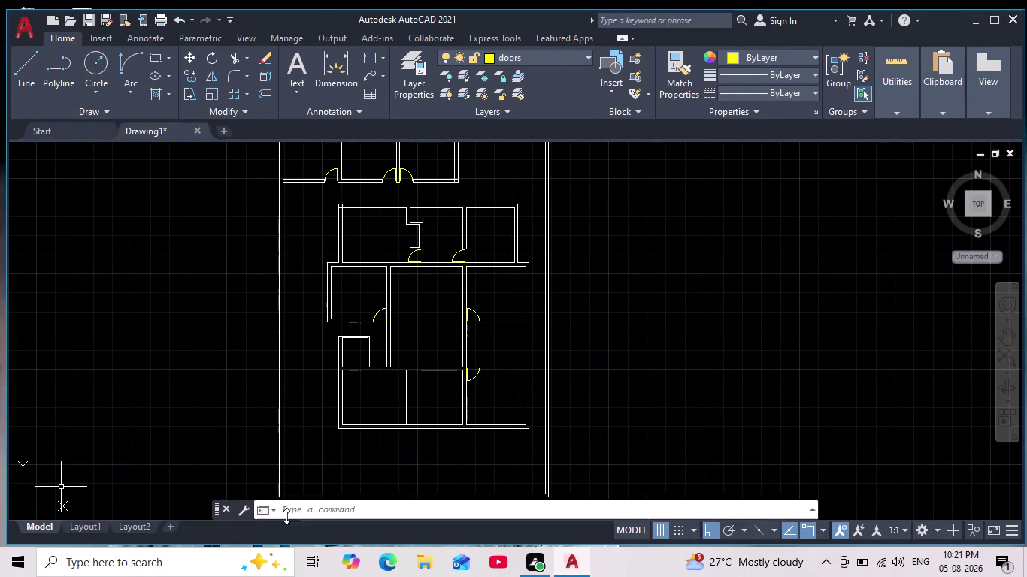
Pan and zoom around the floor plan to review its lower rooms.
scroll(down, 3)
scroll(up, 3)
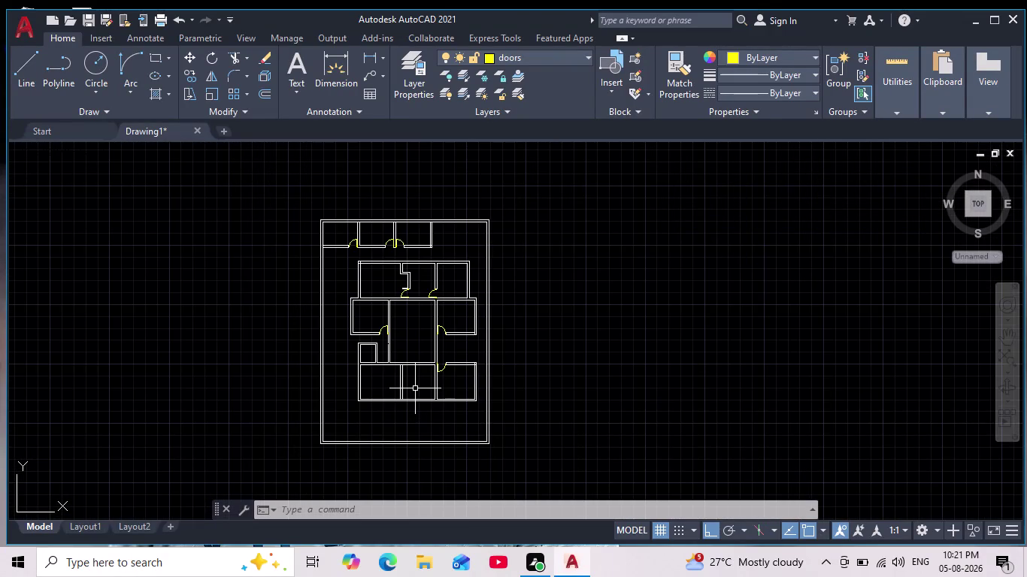
middle_drag(415, 389, 420, 405)
scroll(up, 3)
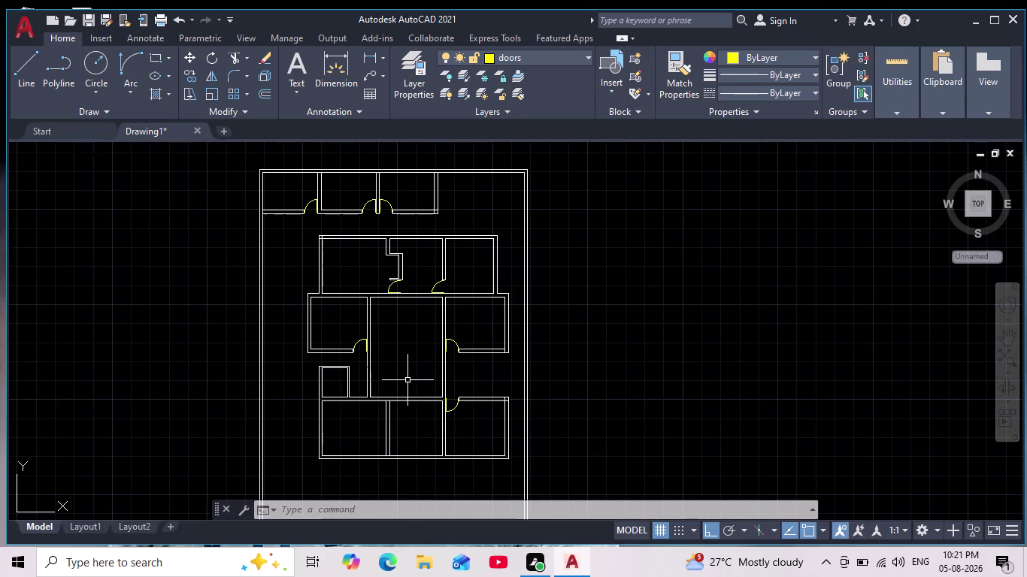
middle_drag(421, 375, 423, 325)
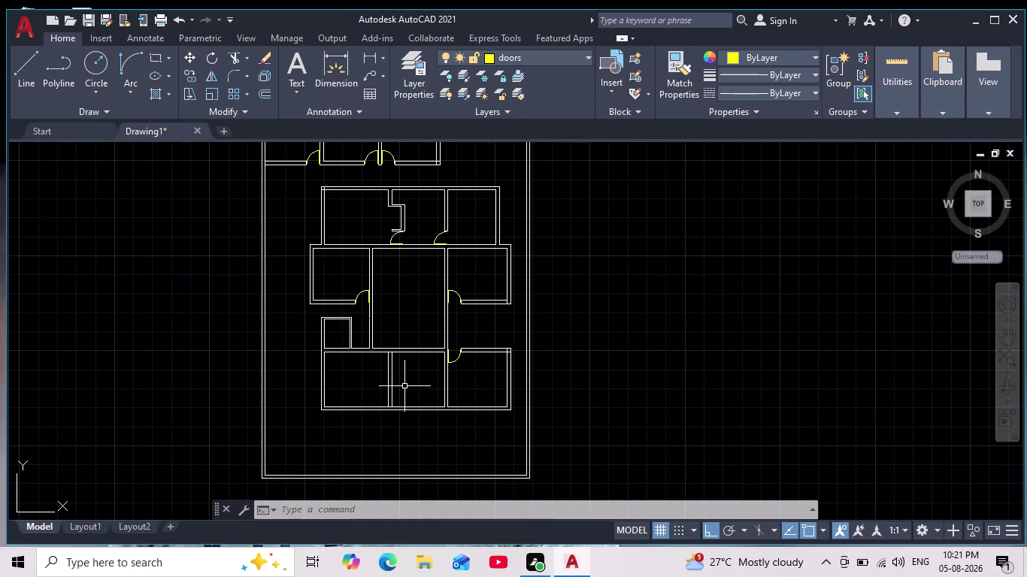
scroll(up, 3)
scroll(down, 3)
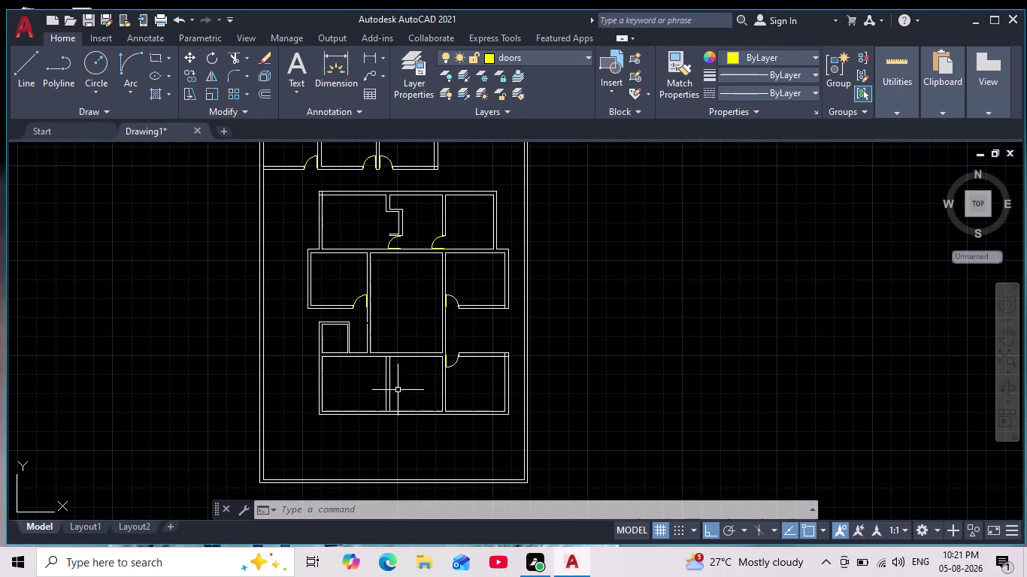
scroll(down, 3)
scroll(up, 3)
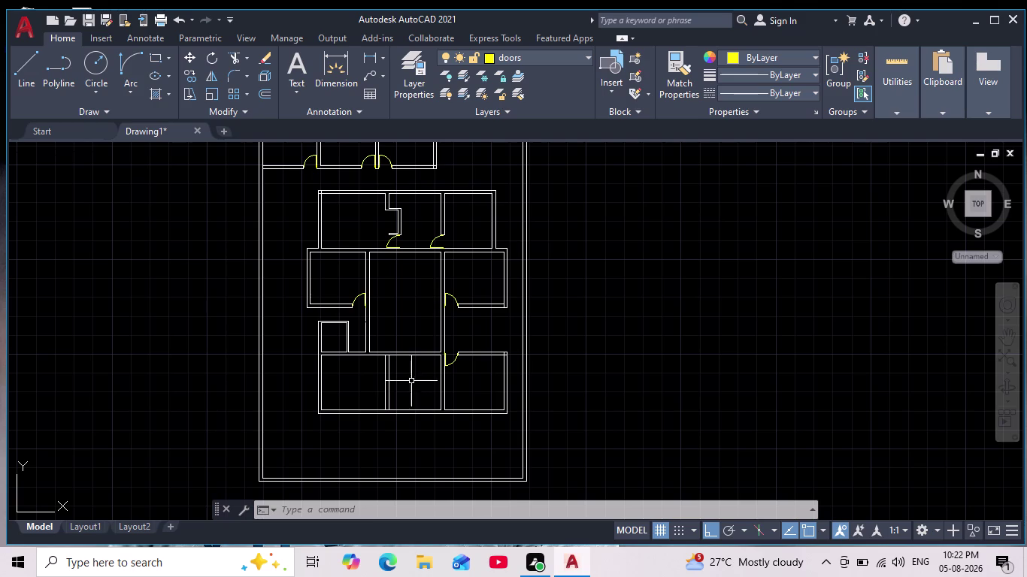
scroll(down, 3)
scroll(up, 3)
scroll(up, 3)
middle_drag(514, 338, 557, 333)
scroll(down, 3)
middle_drag(557, 333, 562, 331)
scroll(up, 3)
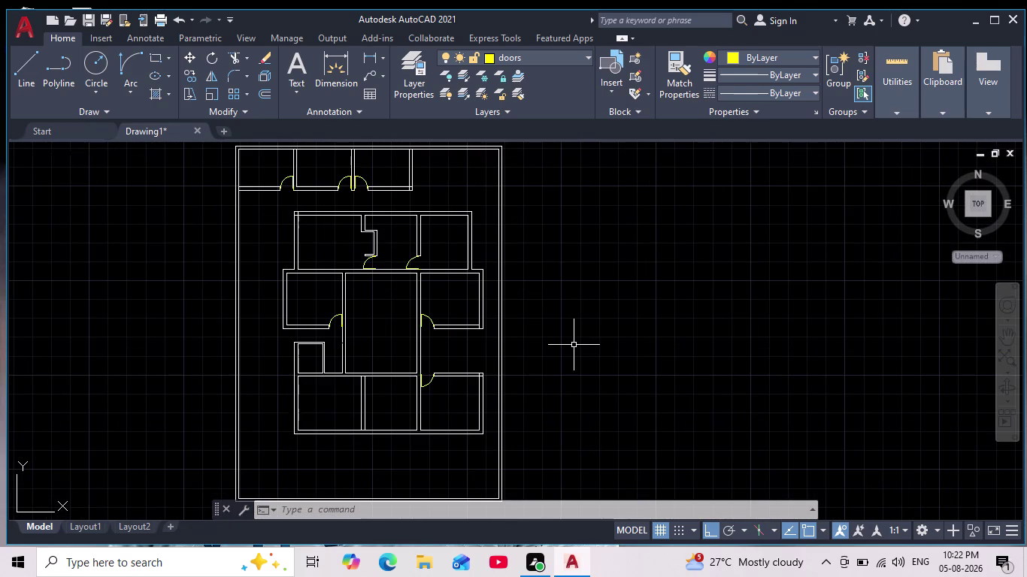
Cancel any active command and centre the whole floor plan in the view.
key(Escape)
key(Escape)
key(Escape)
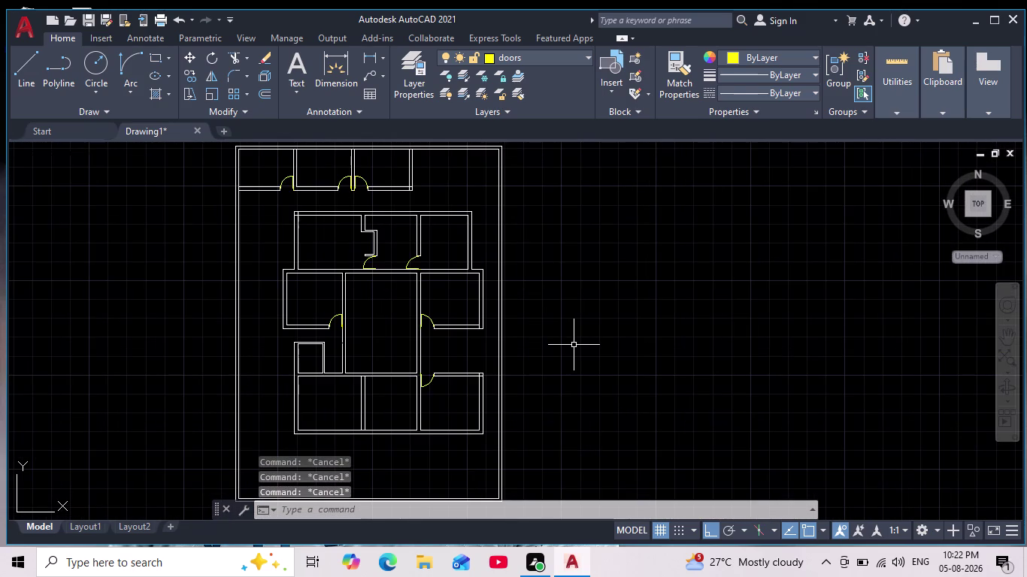
key(Escape)
key(Escape)
key(Escape)
key(Escape)
scroll(down, 3)
scroll(up, 3)
scroll(down, 3)
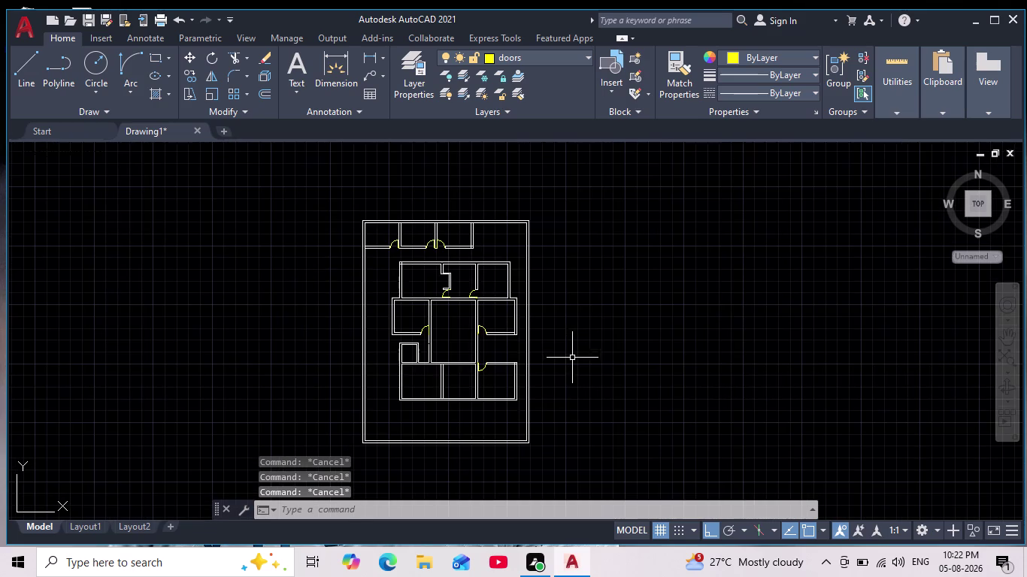
scroll(up, 3)
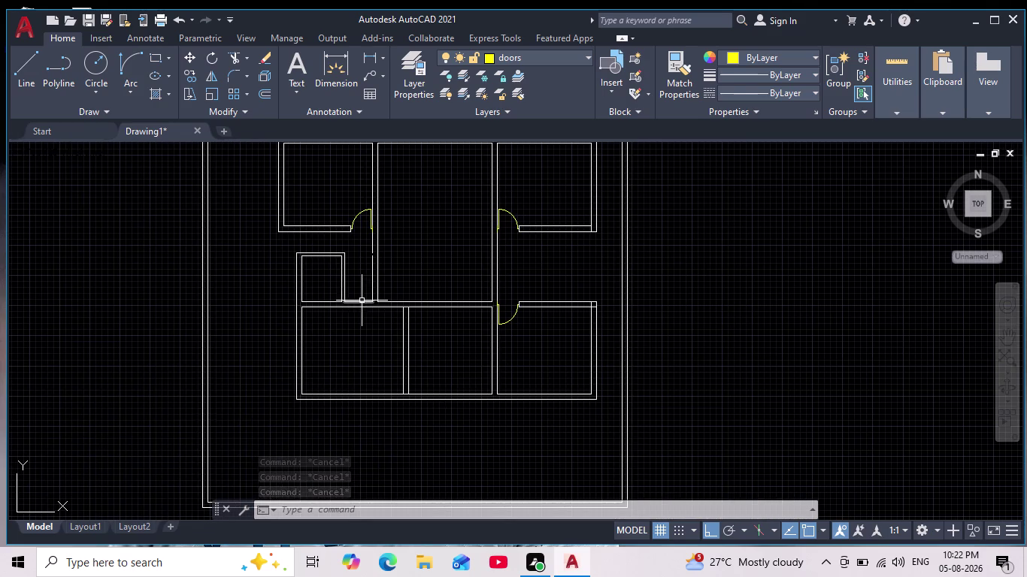
scroll(up, 3)
scroll(down, 3)
middle_drag(349, 334, 349, 335)
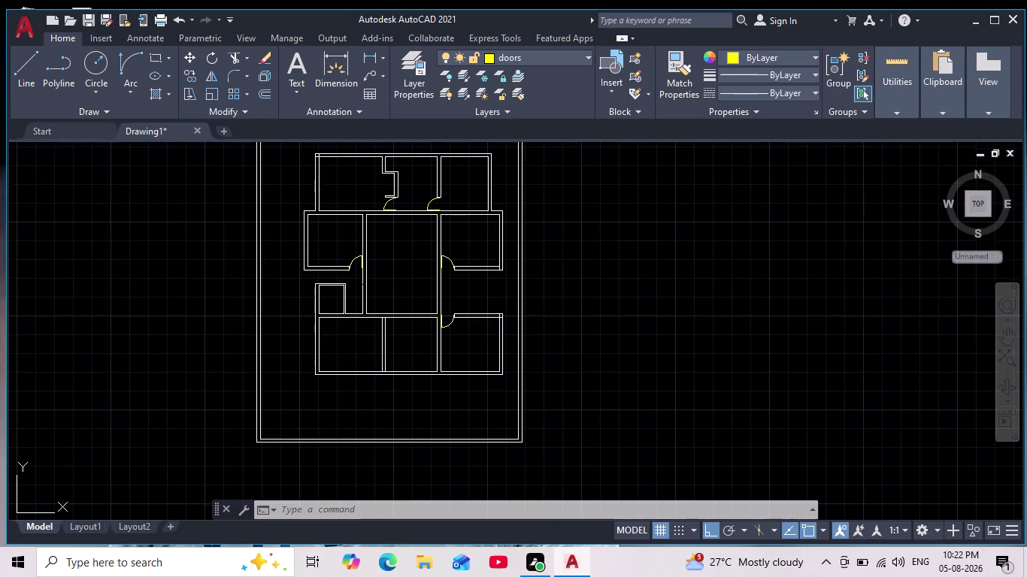
middle_drag(349, 334, 349, 386)
scroll(down, 3)
scroll(up, 3)
middle_drag(352, 388, 361, 376)
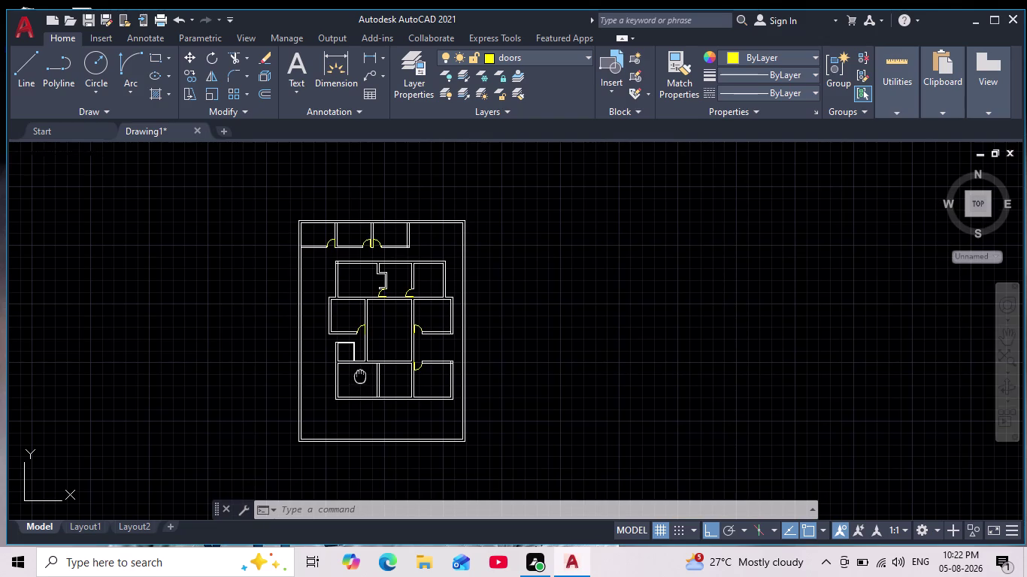
scroll(up, 3)
scroll(down, 3)
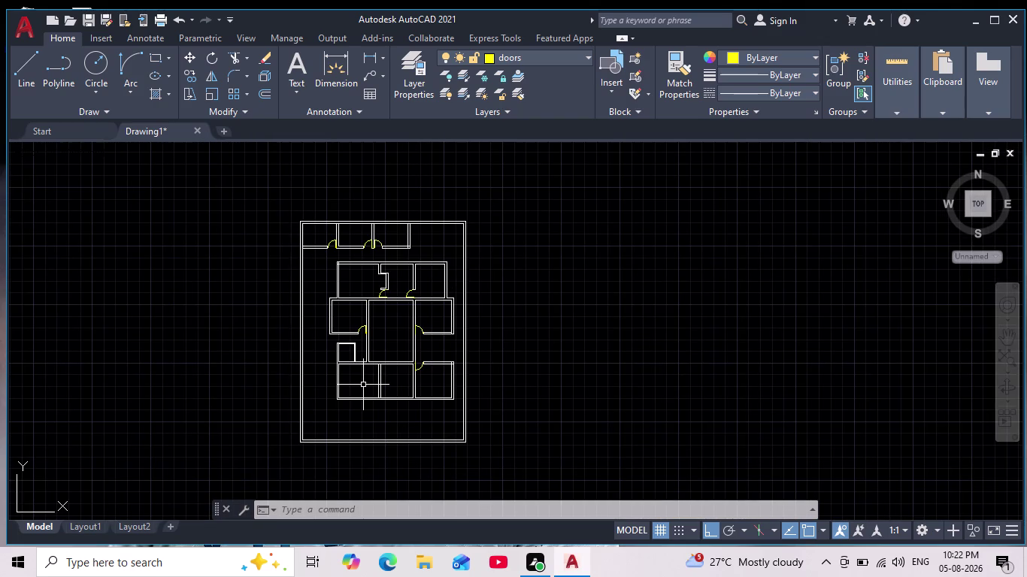
scroll(up, 3)
scroll(up, 3)
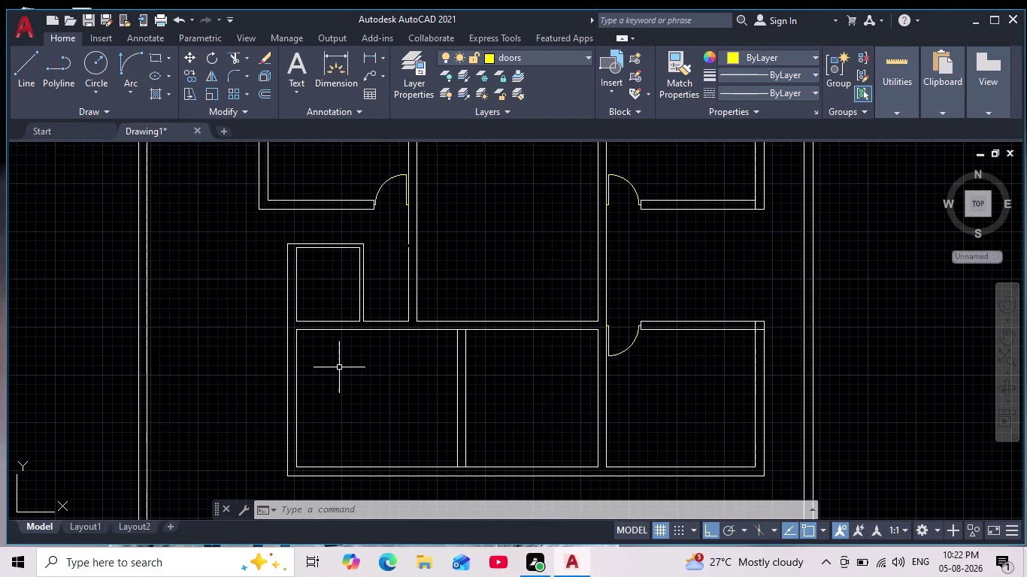
scroll(up, 3)
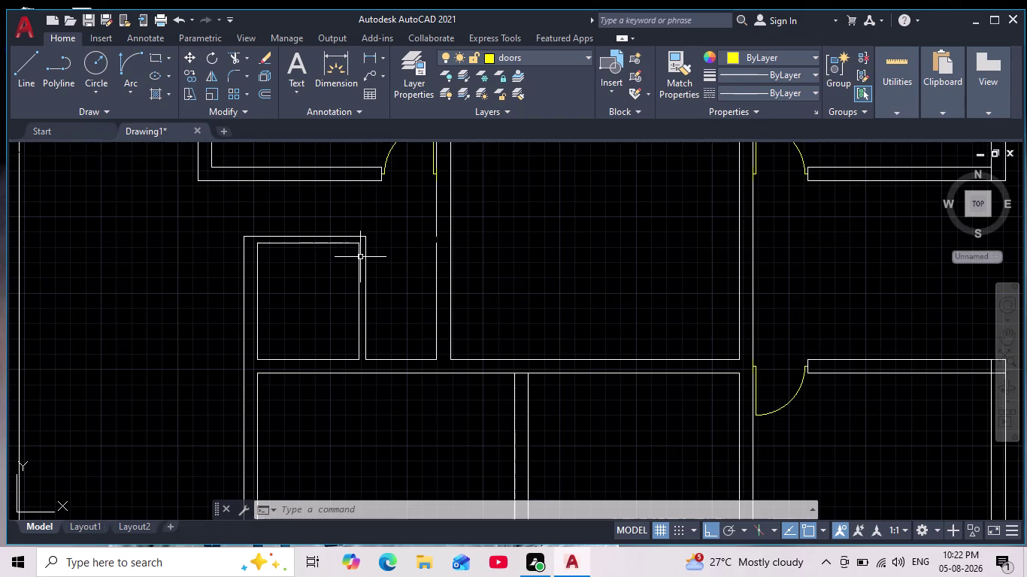
scroll(down, 3)
middle_drag(376, 345, 369, 383)
scroll(down, 3)
scroll(up, 3)
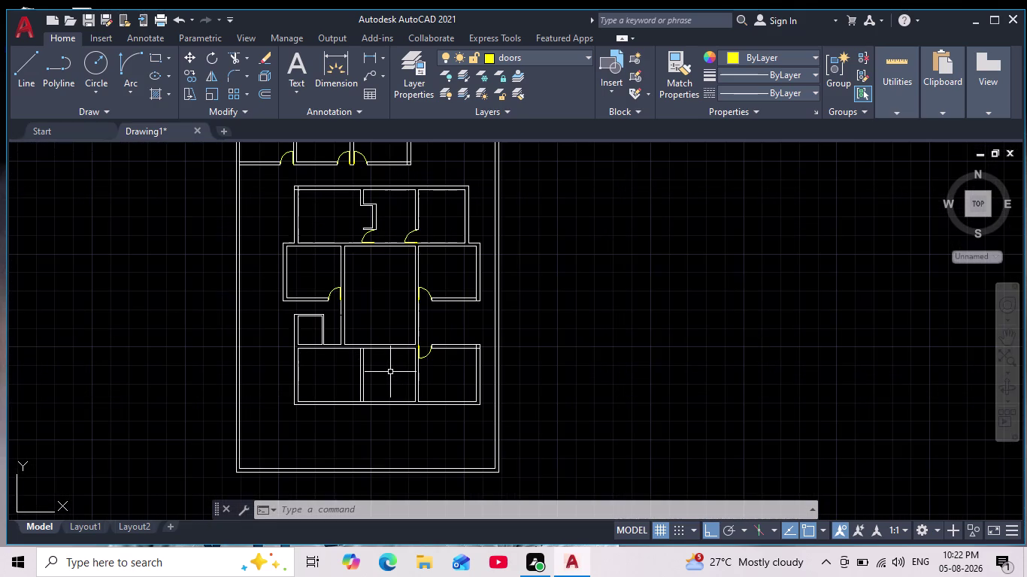
scroll(down, 3)
middle_drag(392, 375, 395, 388)
scroll(up, 3)
scroll(down, 3)
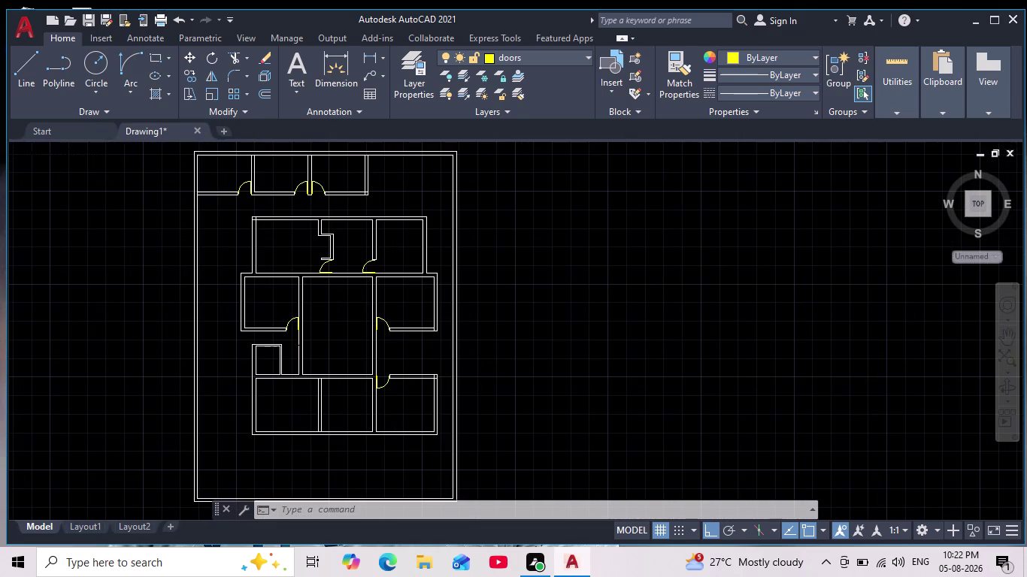
Save the drawing in Documents as 'Residence new.dwg', then save it again.
key(ctrl+s)
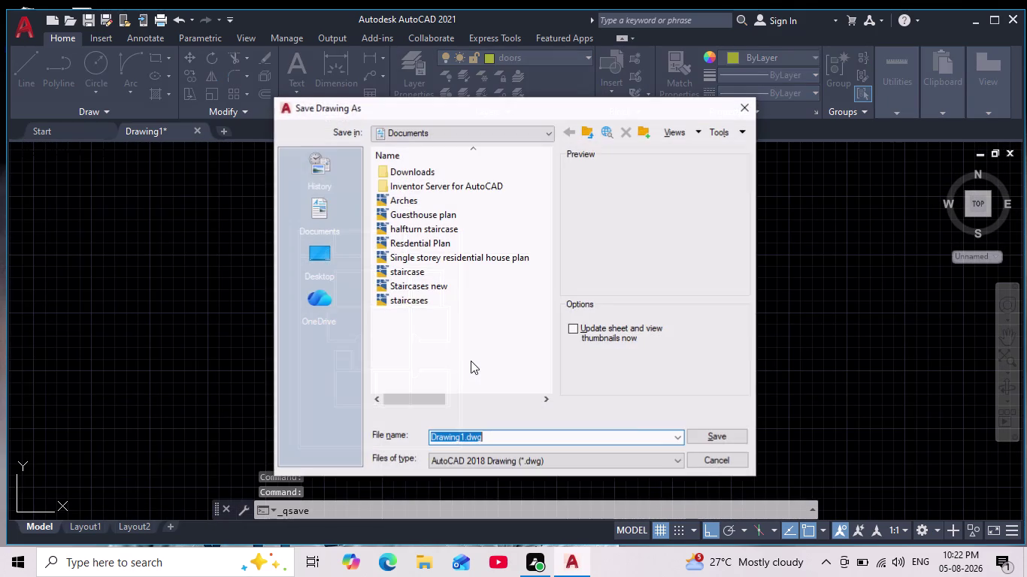
click(493, 436)
key(BackSpace)
key(BackSpace)
key(BackSpace)
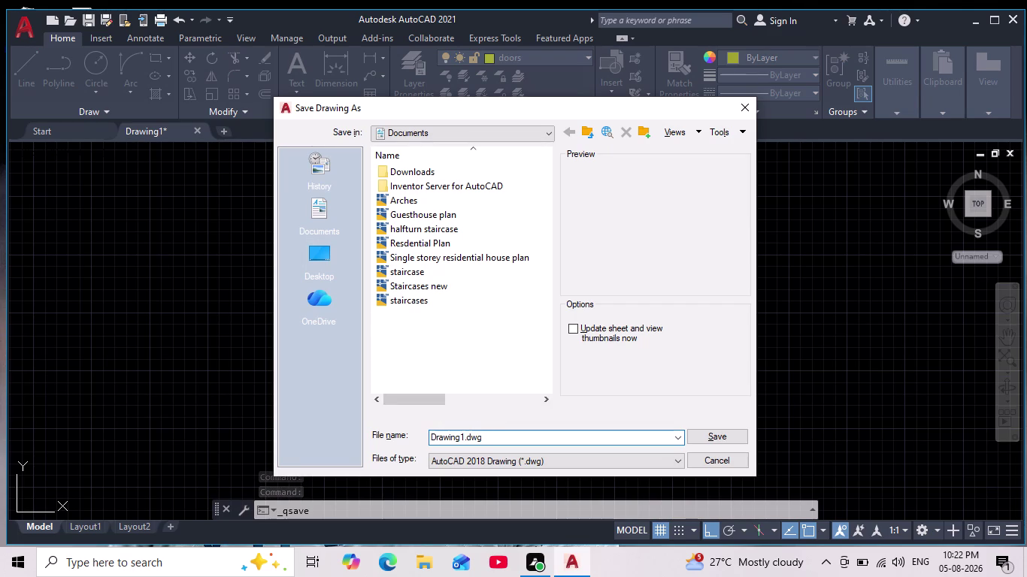
text(re)
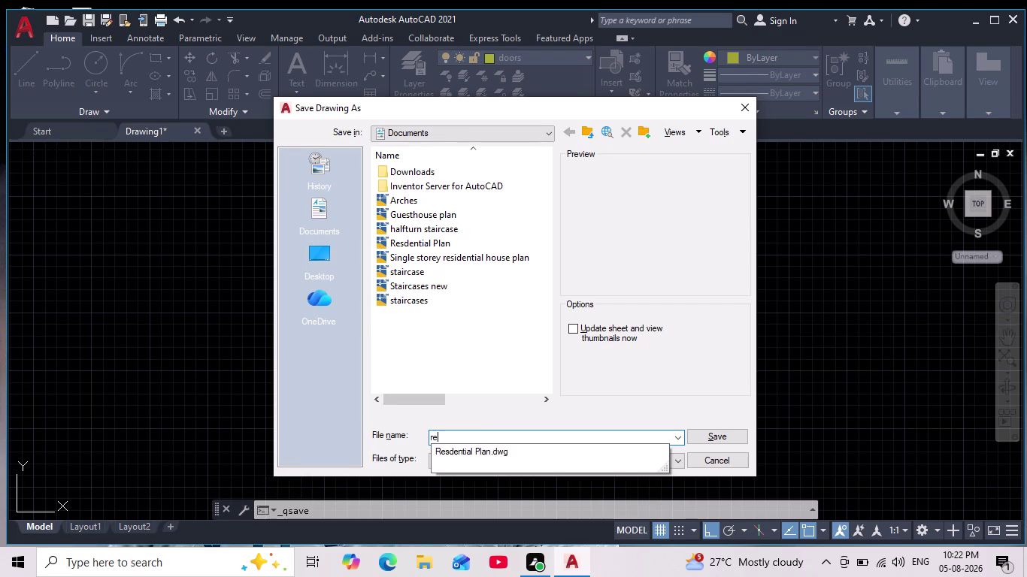
text(side)
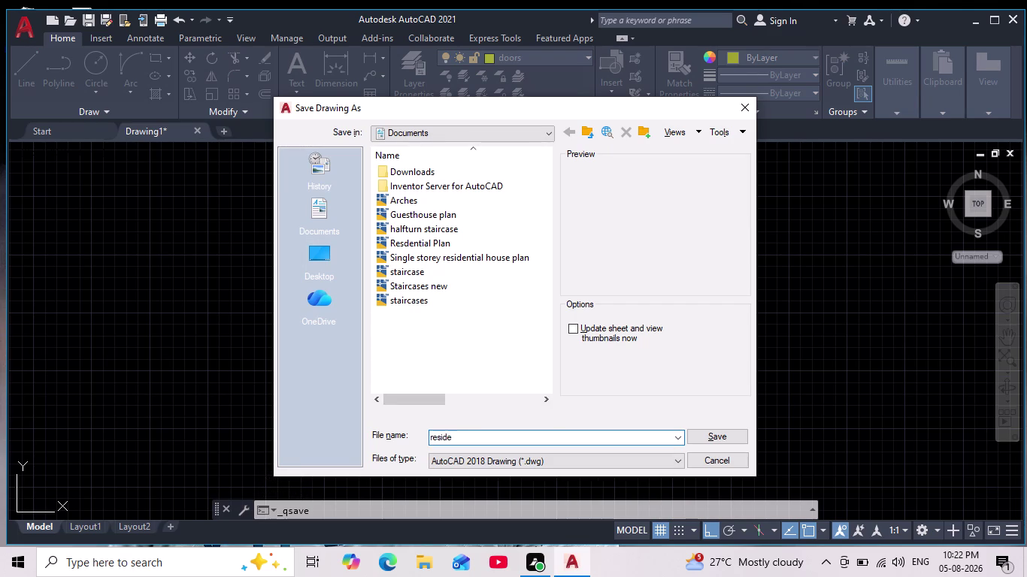
text(nce)
click(433, 435)
key(BackSpace)
key(shift+r)
click(472, 437)
key(space)
text(n)
text(ew)
click(715, 433)
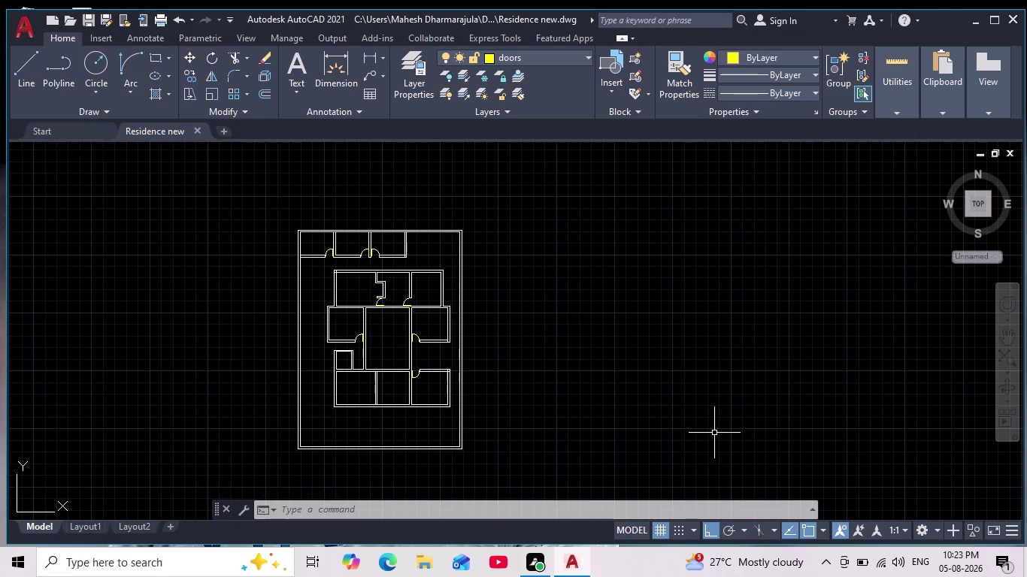
key(ctrl+s)
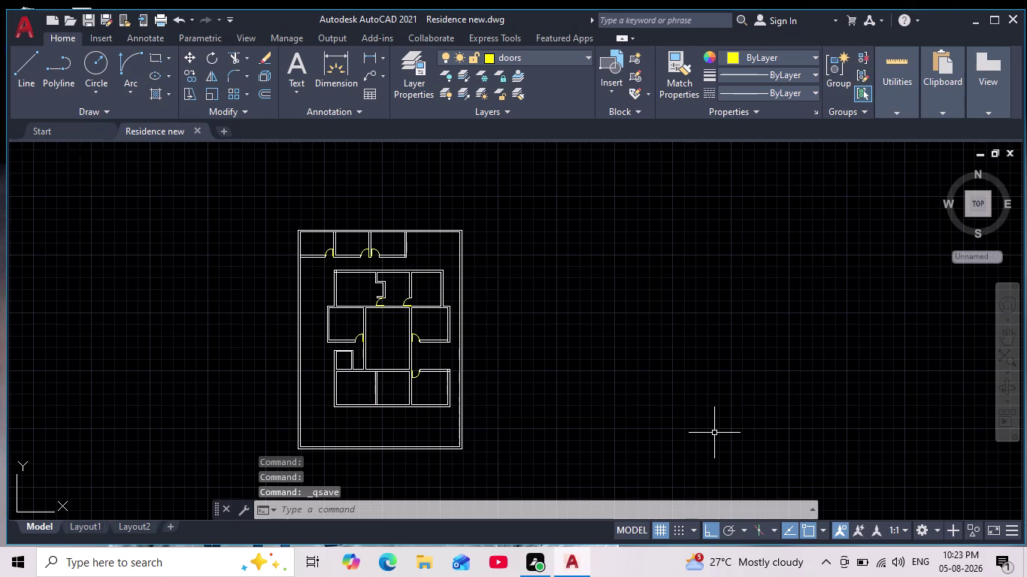